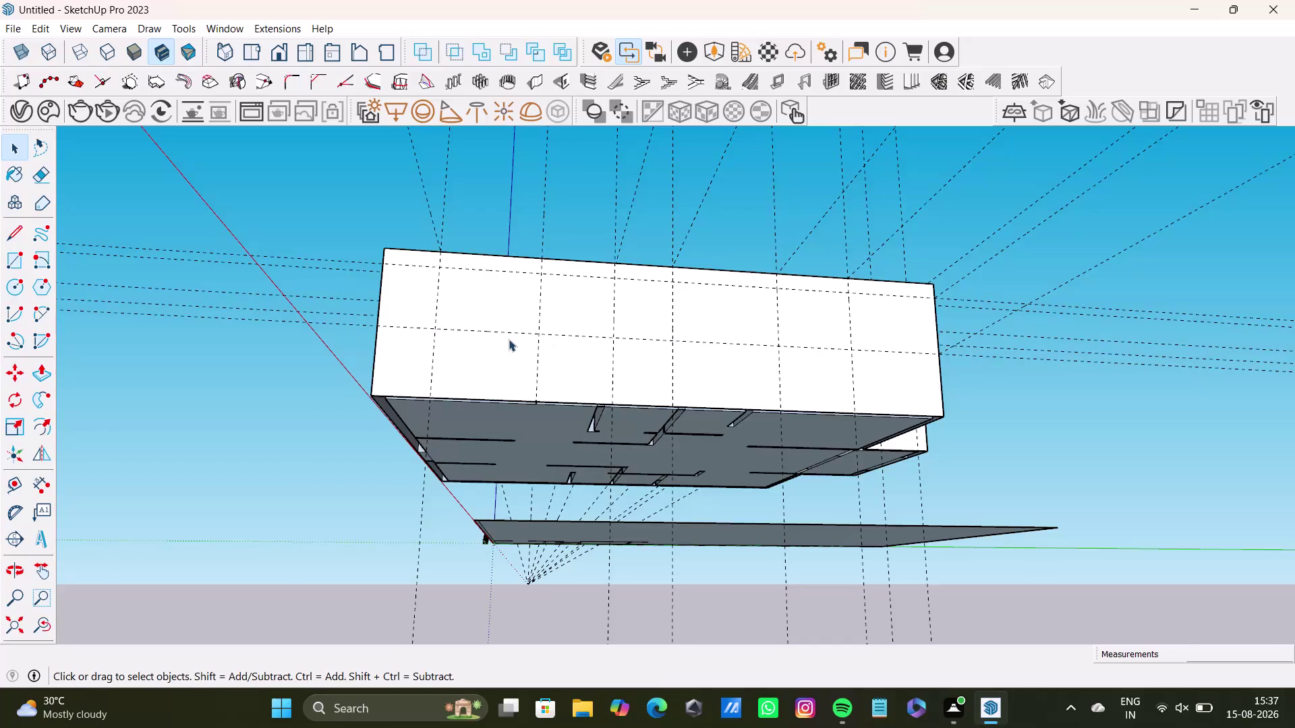
Draw the first window rectangle near the left end of the long exterior wall.
scroll(up, 3)
middle_drag(552, 341, 546, 340)
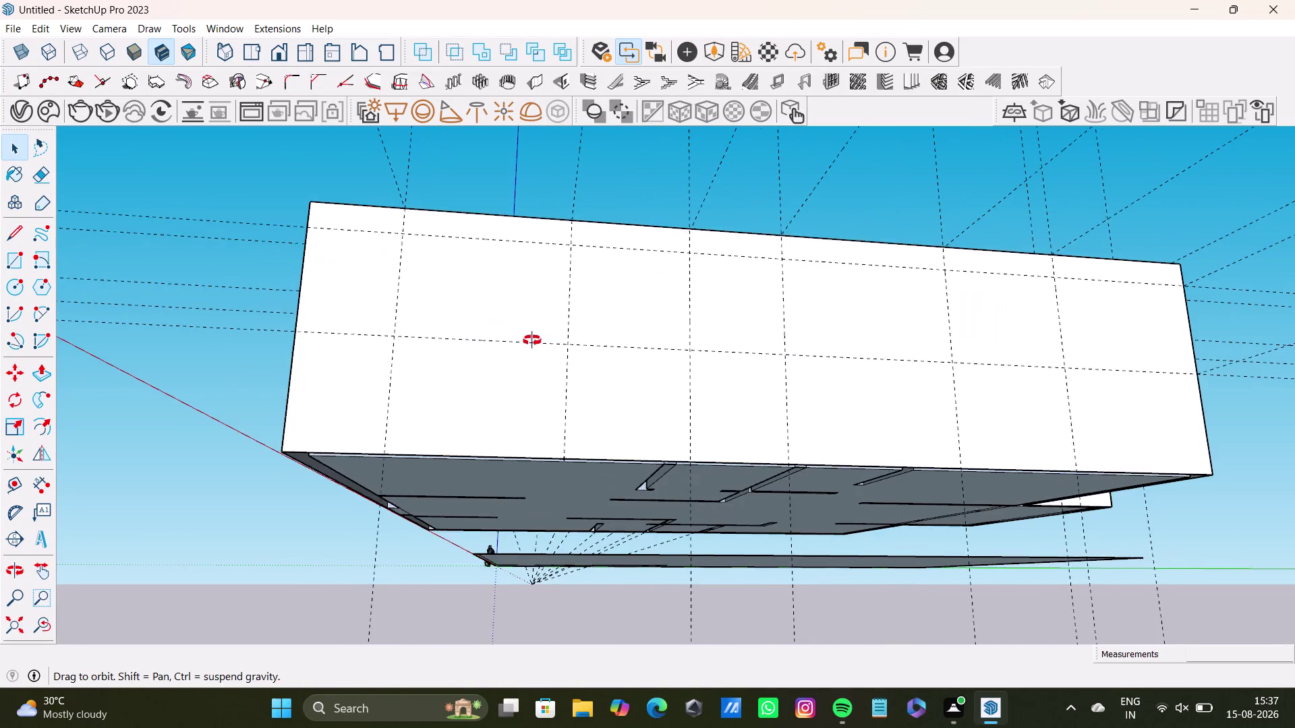
middle_drag(547, 340, 533, 424)
middle_drag(568, 423, 683, 445)
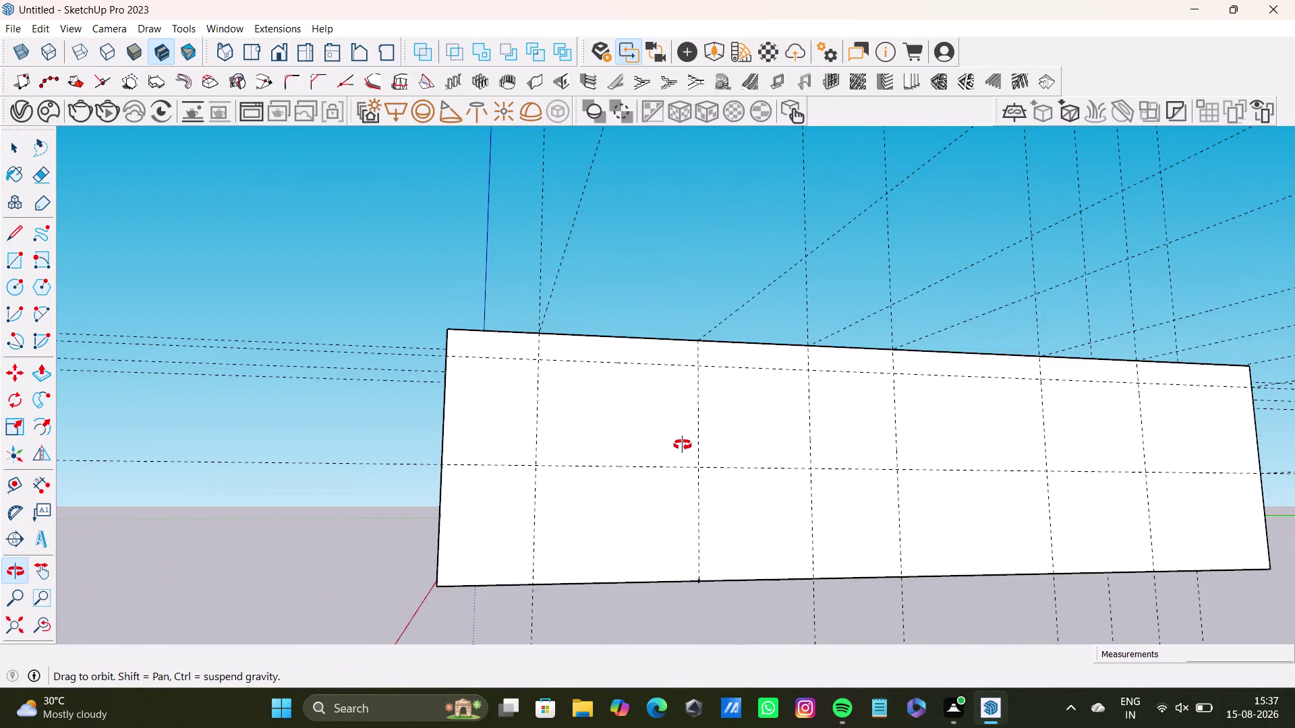
middle_drag(682, 445, 601, 400)
middle_drag(651, 412, 577, 392)
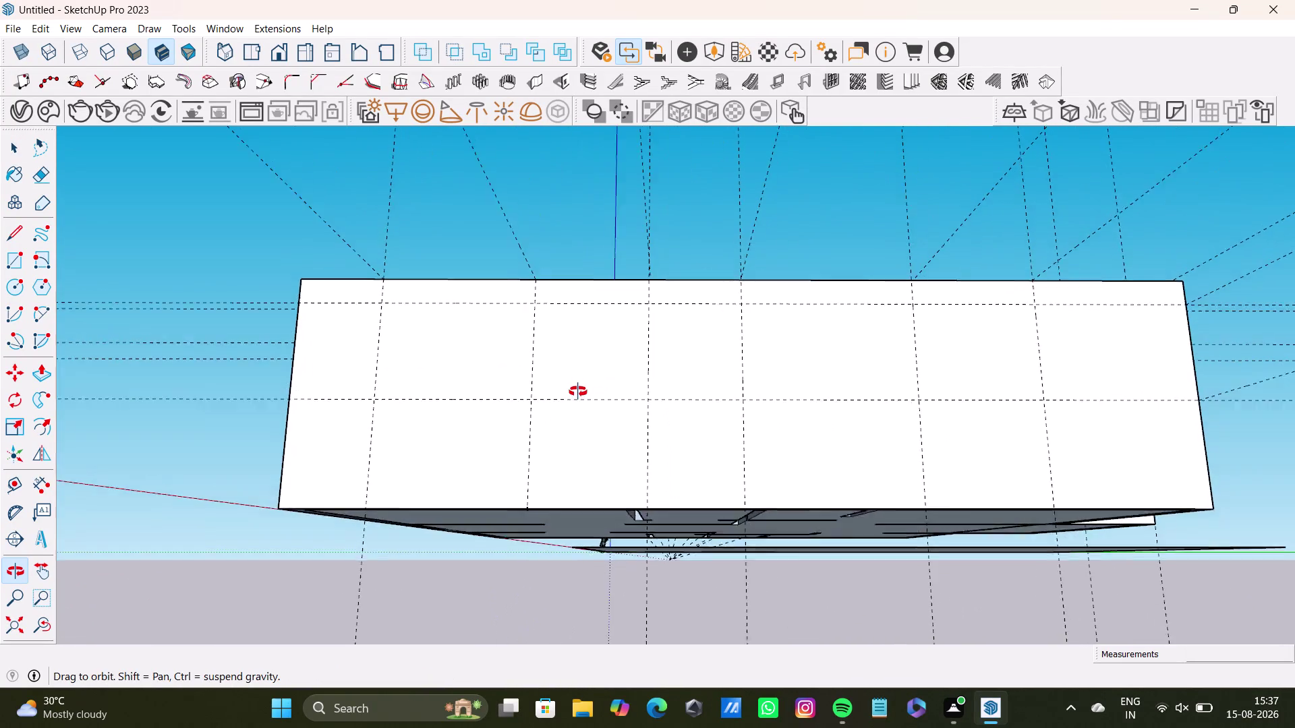
middle_drag(578, 392, 577, 402)
click(16, 259)
scroll(up, 3)
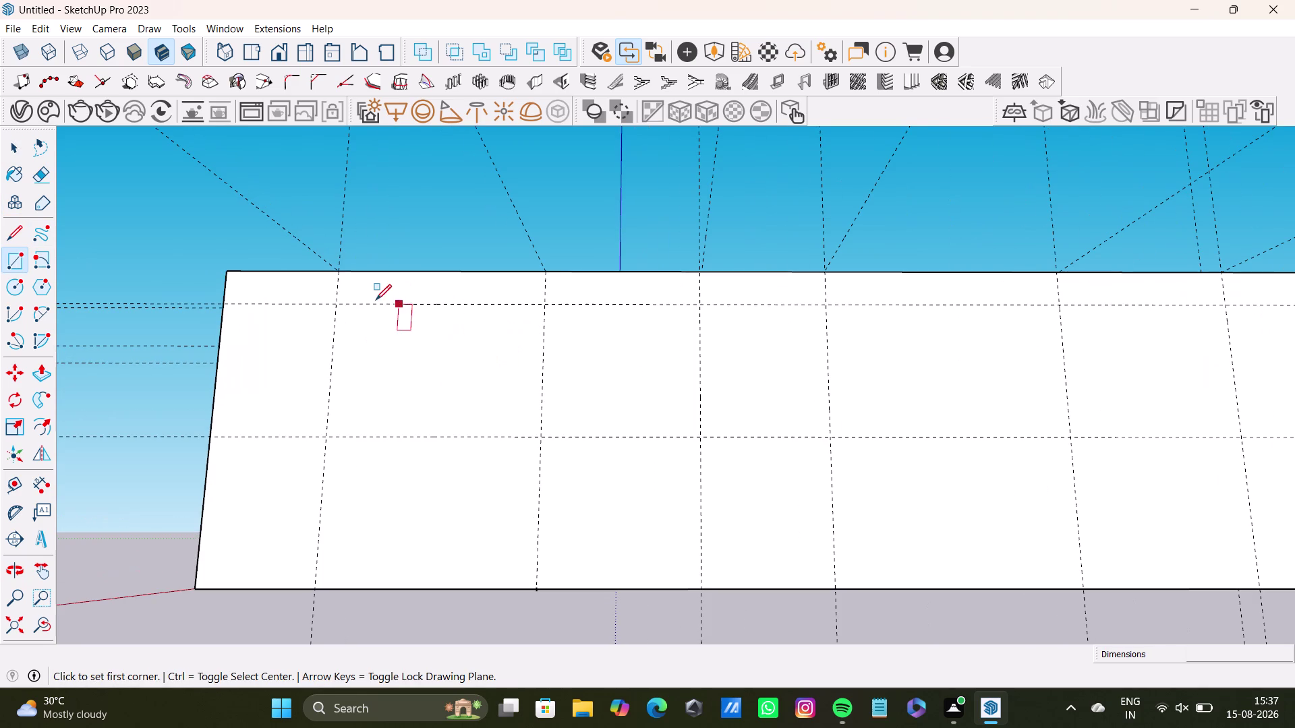
drag(356, 315, 363, 318)
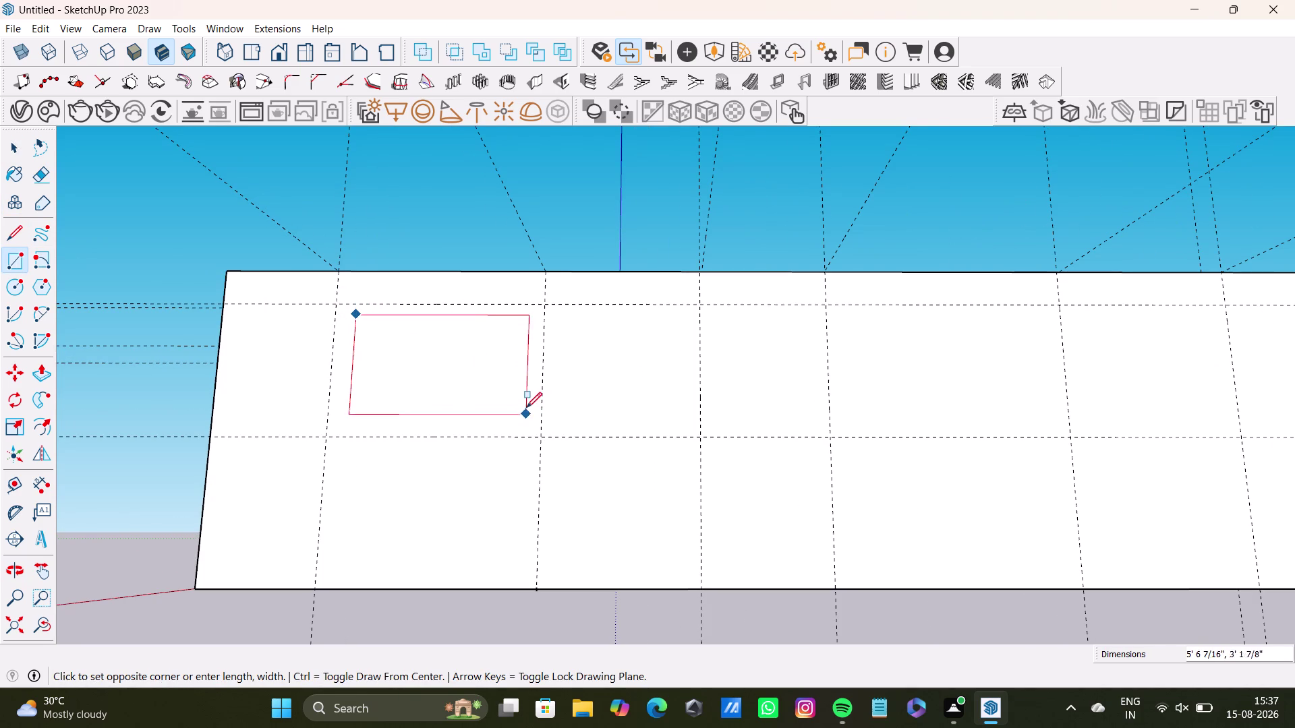
key(Right)
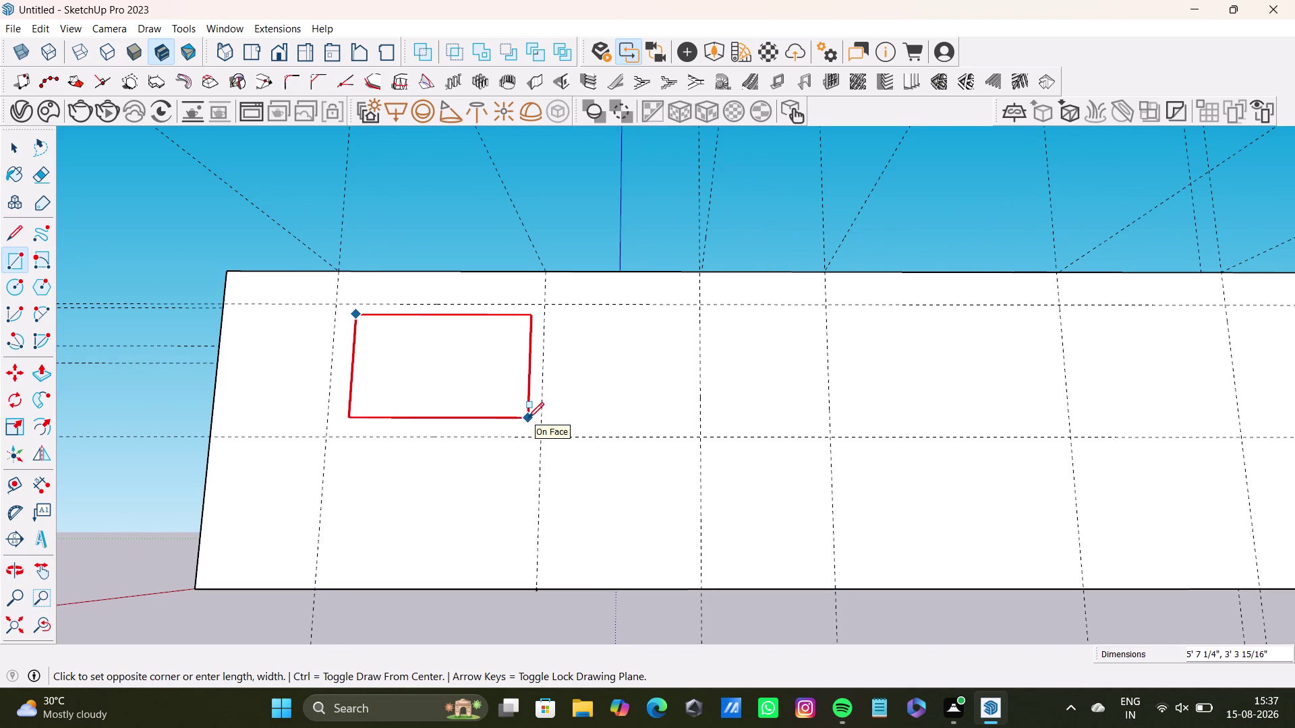
click(528, 418)
key(space)
Draw a second, square window outline on the same wall face.
middle_drag(524, 385, 512, 551)
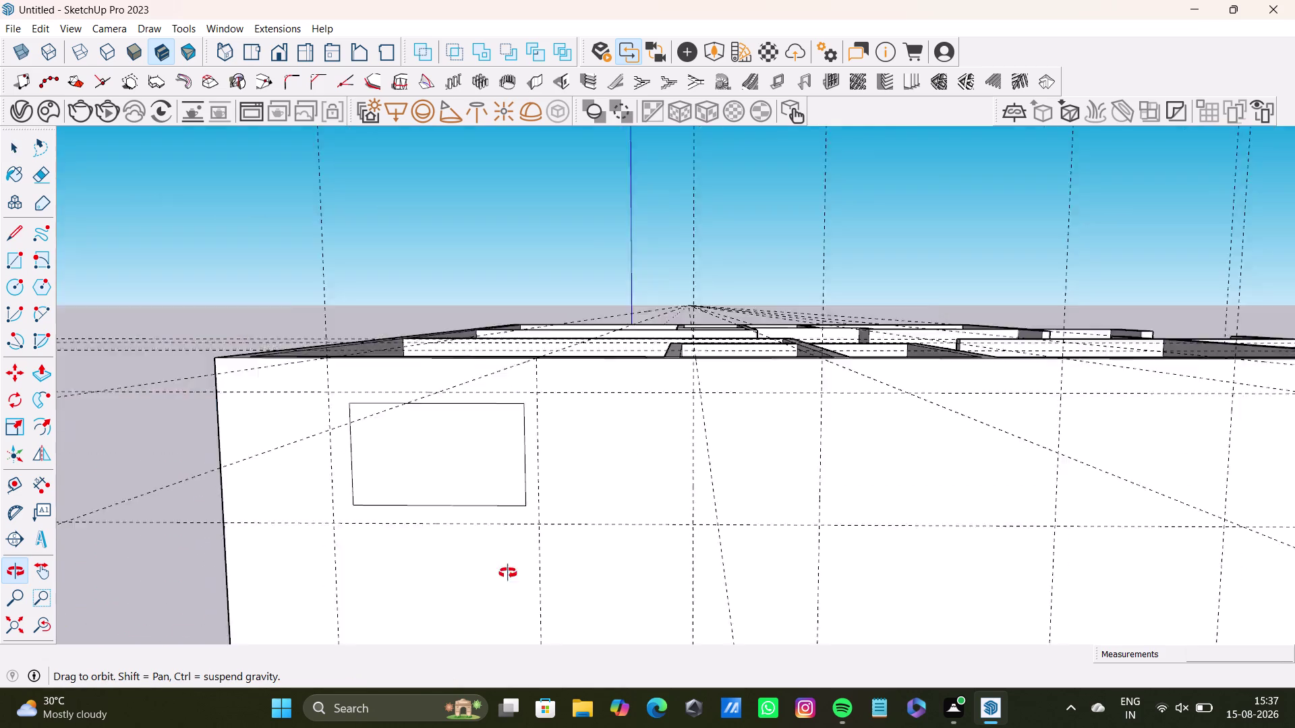
middle_drag(512, 551, 491, 399)
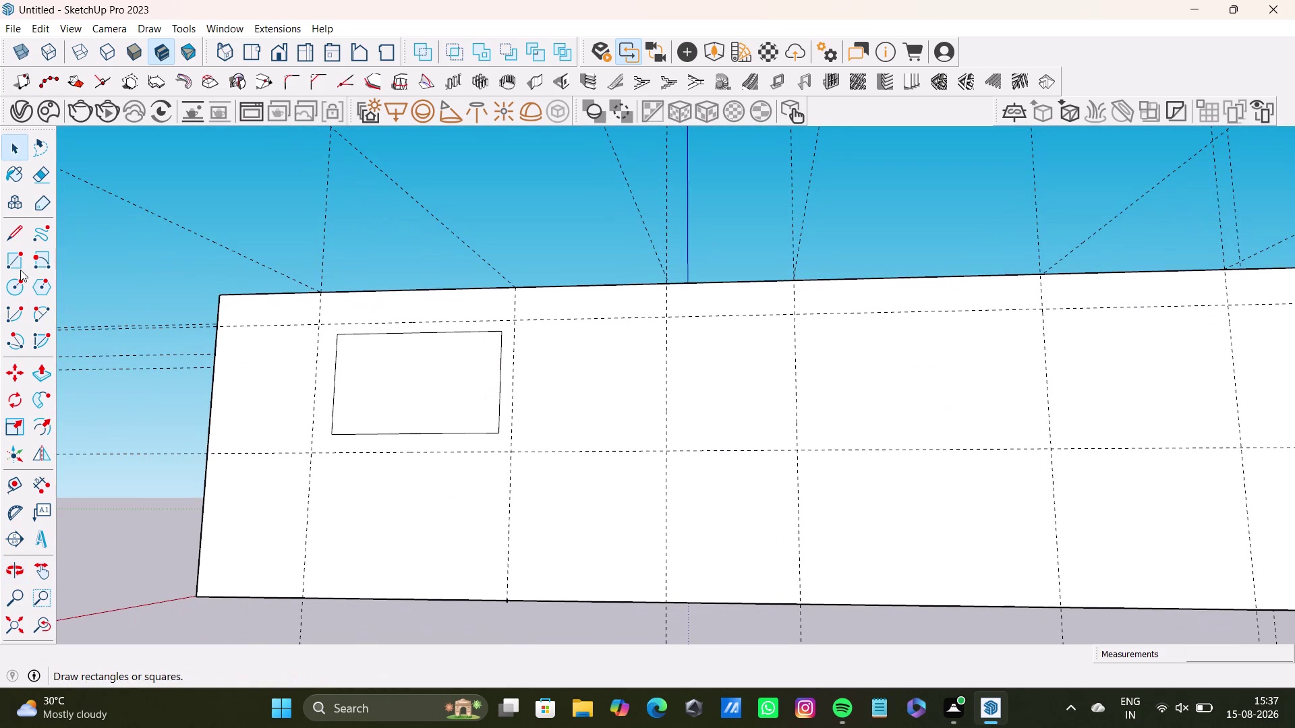
click(7, 267)
scroll(up, 3)
click(708, 308)
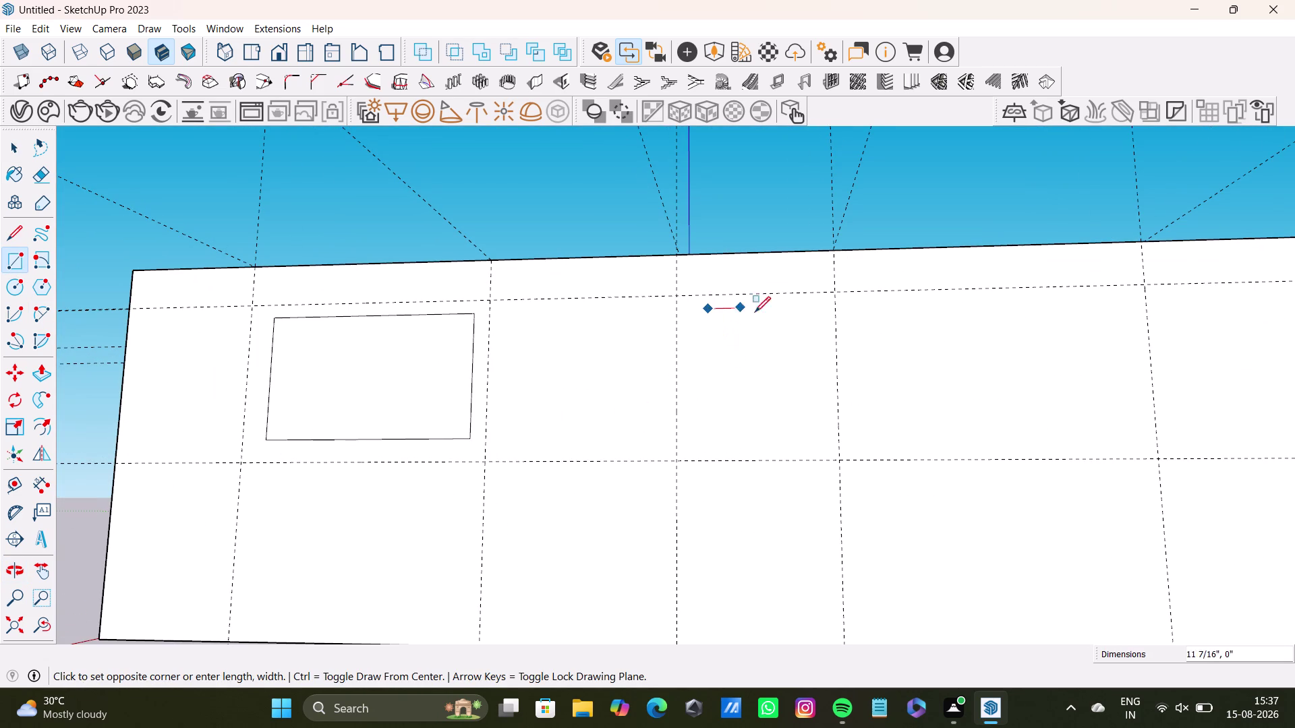
click(813, 423)
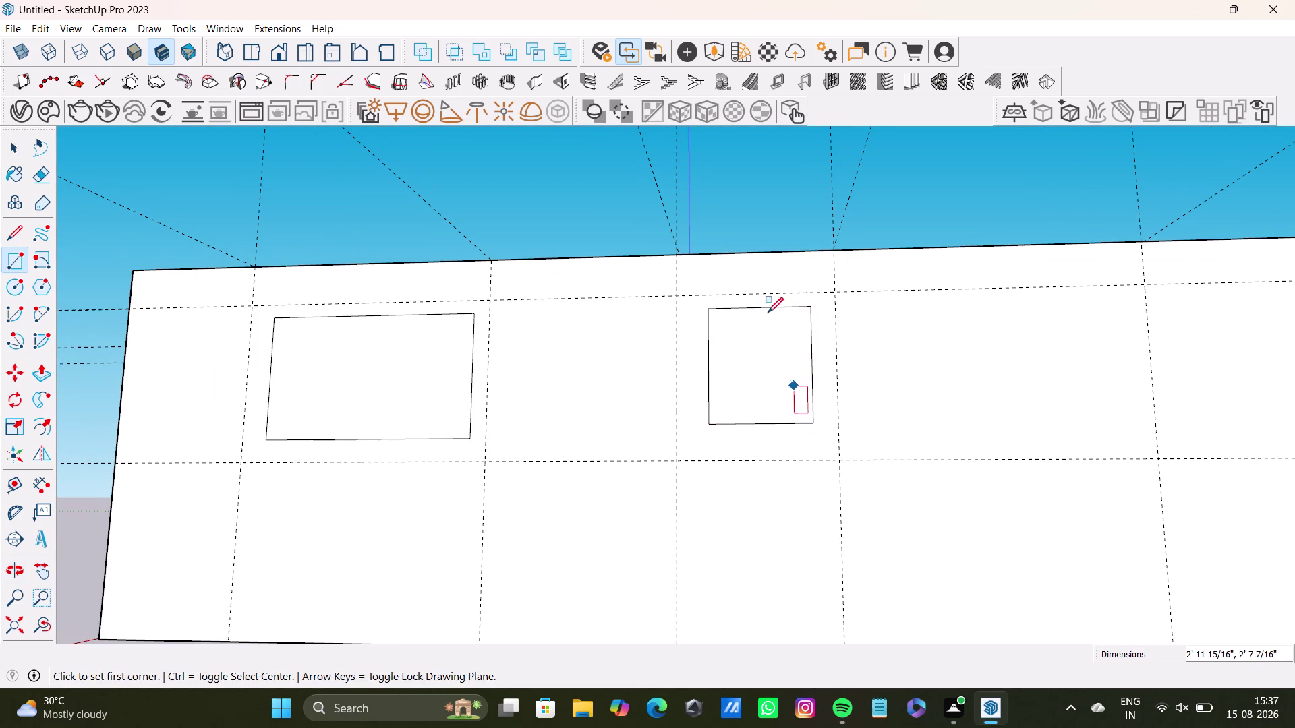
Draw a larger window rectangle on the right part of another exterior wall.
middle_drag(764, 303, 652, 439)
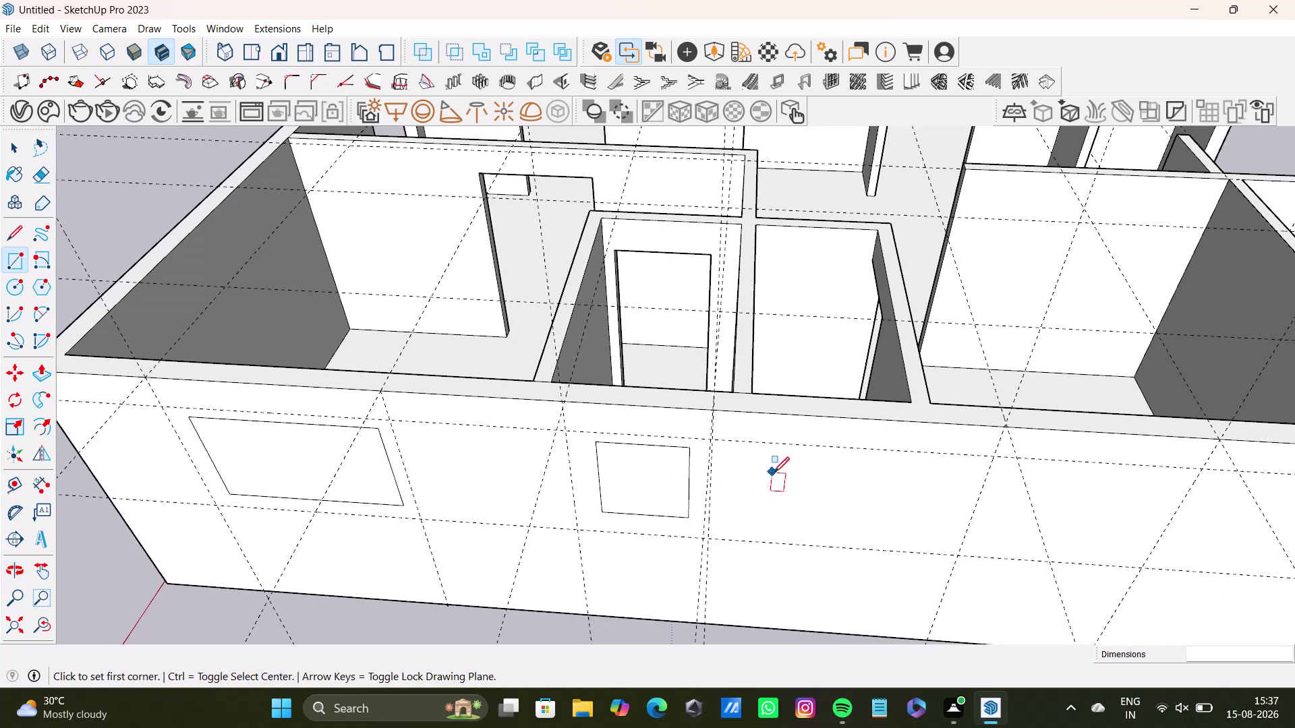
middle_drag(774, 472, 414, 439)
middle_drag(752, 493, 775, 426)
middle_drag(810, 435, 846, 419)
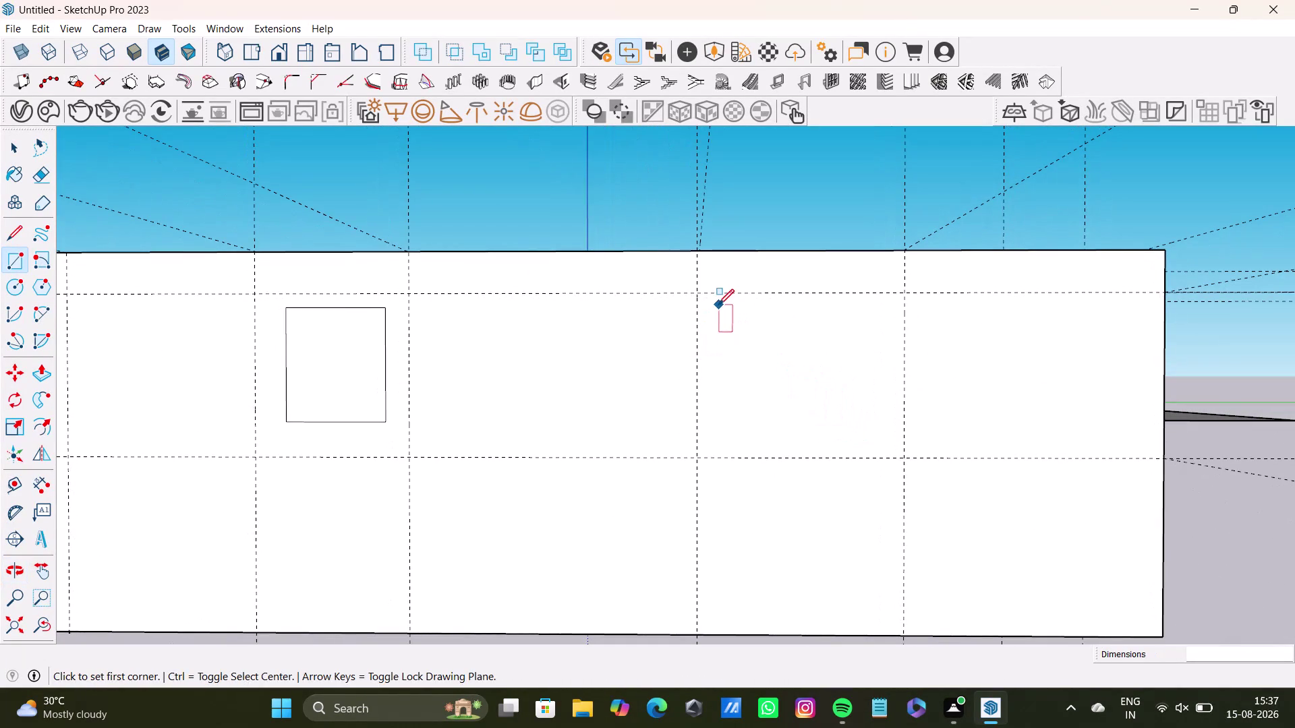
click(714, 305)
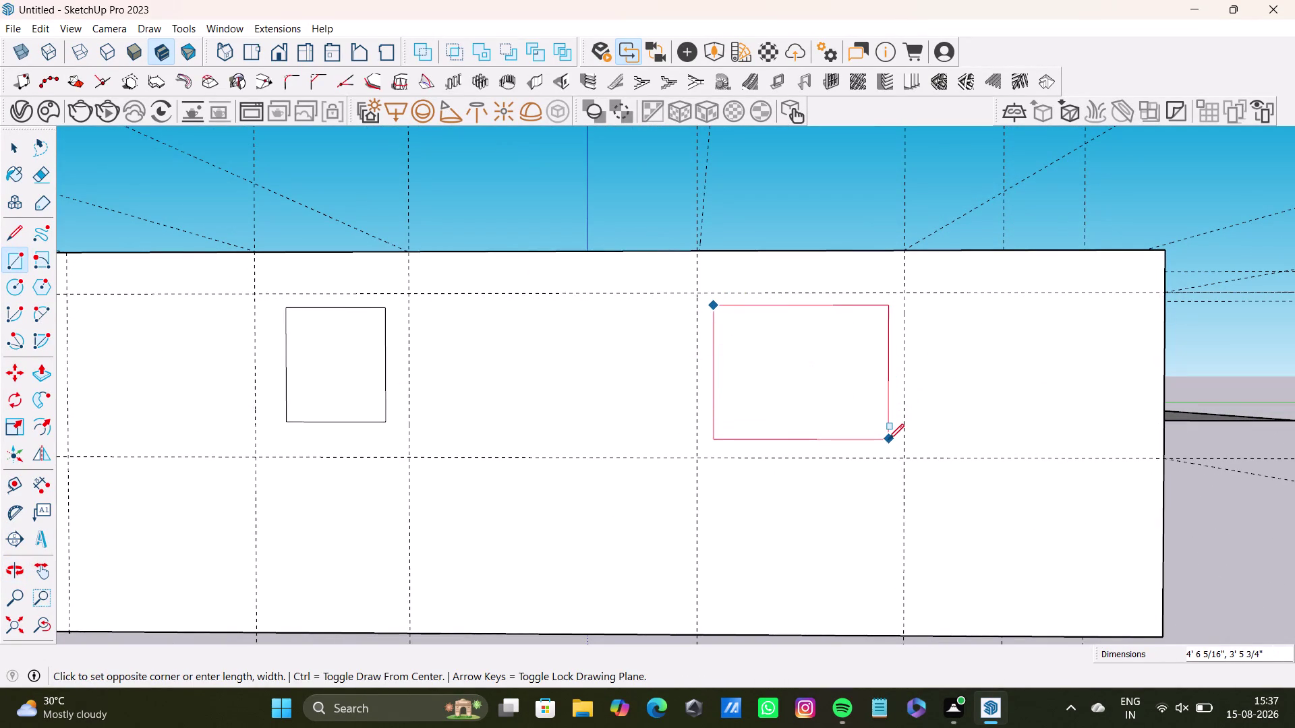
key(Right)
click(894, 442)
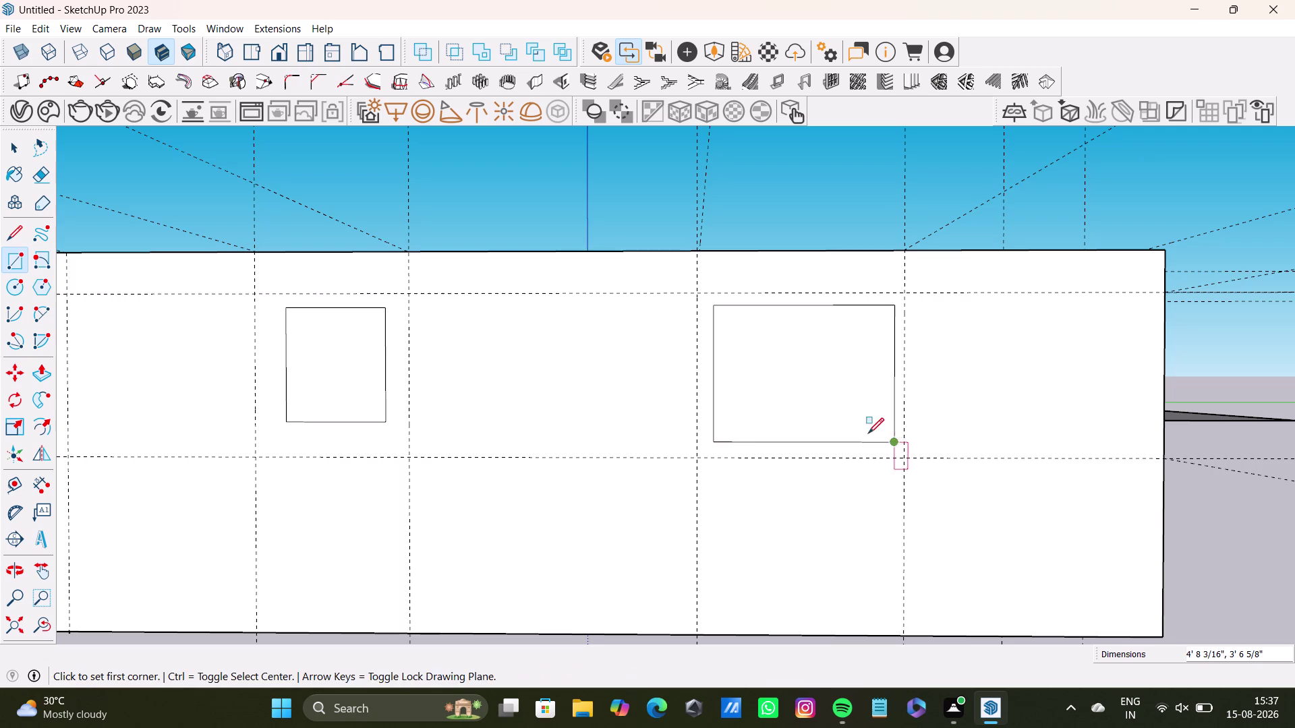
Draw a window rectangle on a further exterior wall, then view the walls from above.
scroll(down, 3)
middle_drag(753, 412, 251, 403)
middle_click(555, 414)
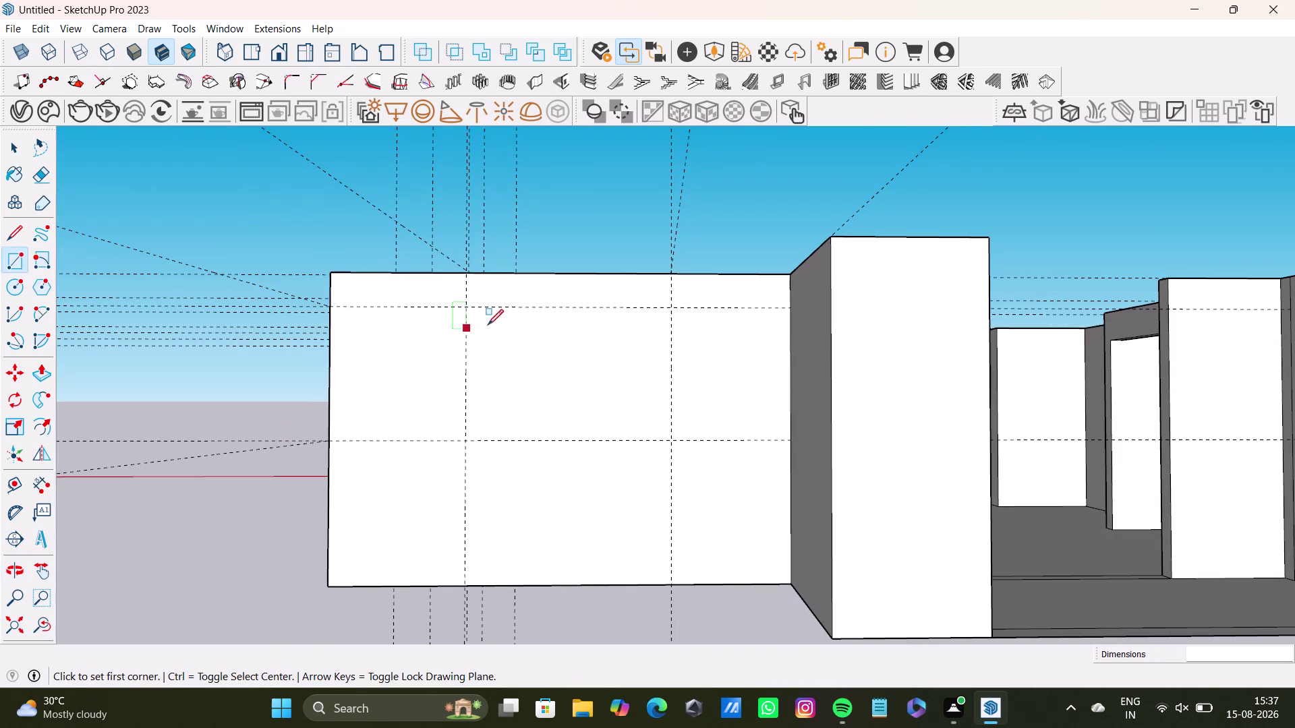
click(486, 323)
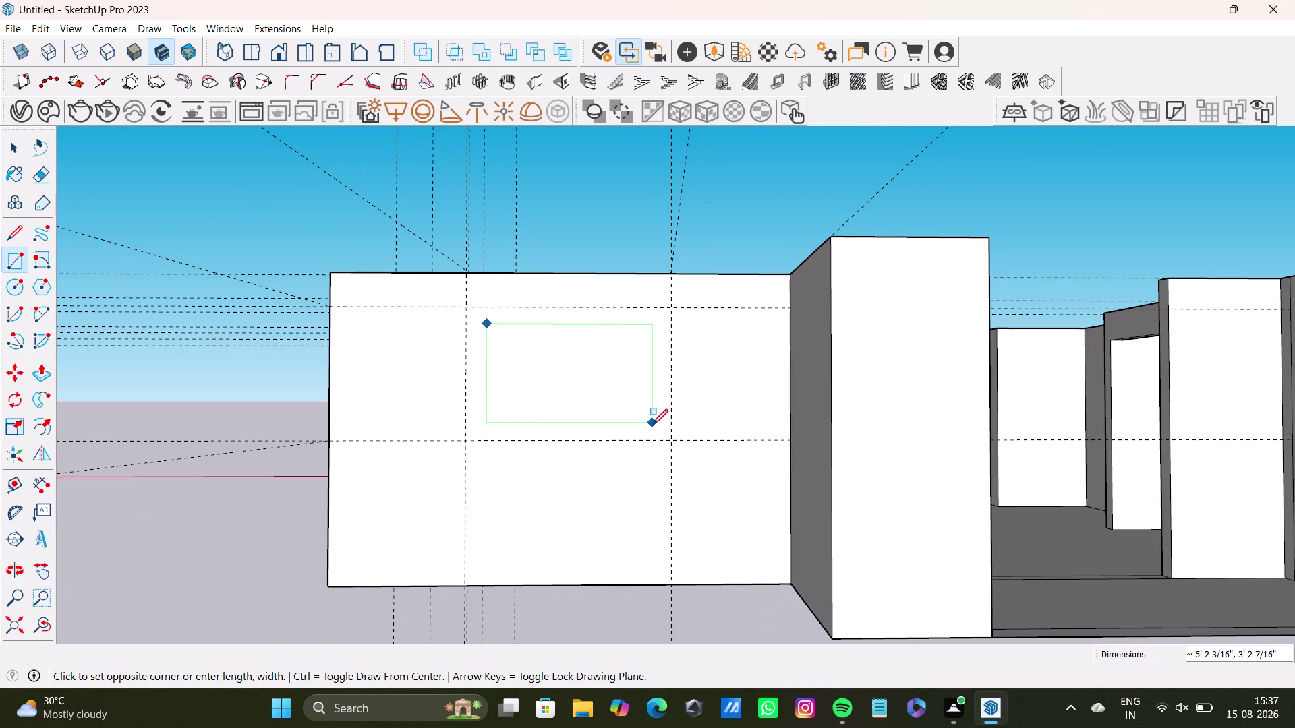
click(653, 427)
key(space)
middle_drag(609, 390, 601, 440)
key(space)
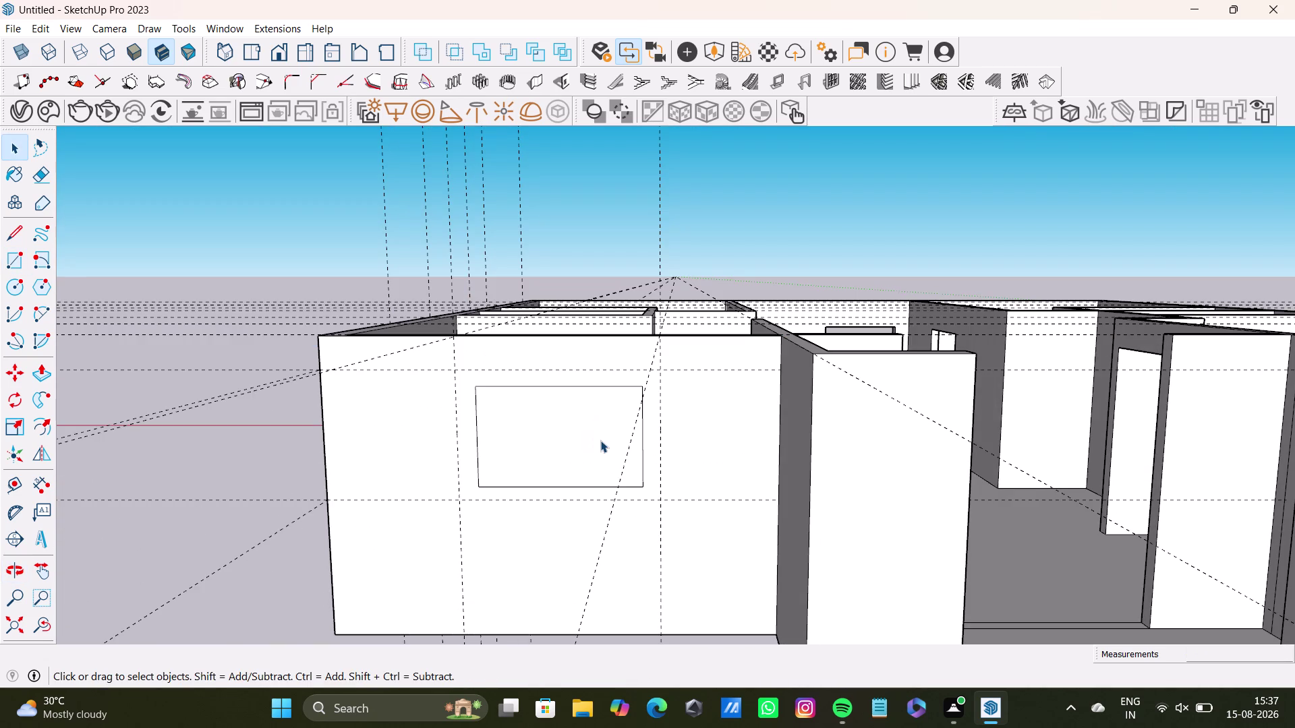
click(600, 440)
middle_drag(605, 432, 578, 501)
Push the first window face through the wall with Push/Pull, redoing it after an undo.
key(p)
drag(553, 504, 579, 446)
middle_drag(617, 487, 522, 548)
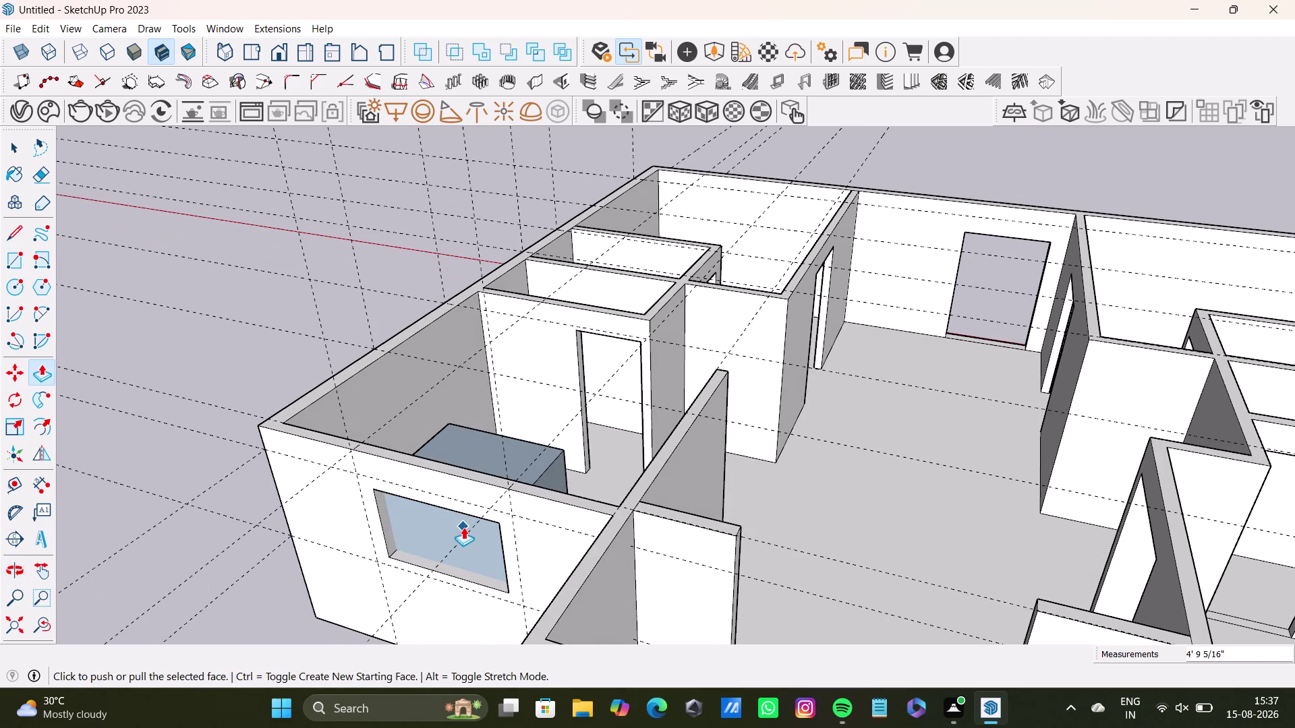
key(ctrl+z)
drag(455, 529, 496, 478)
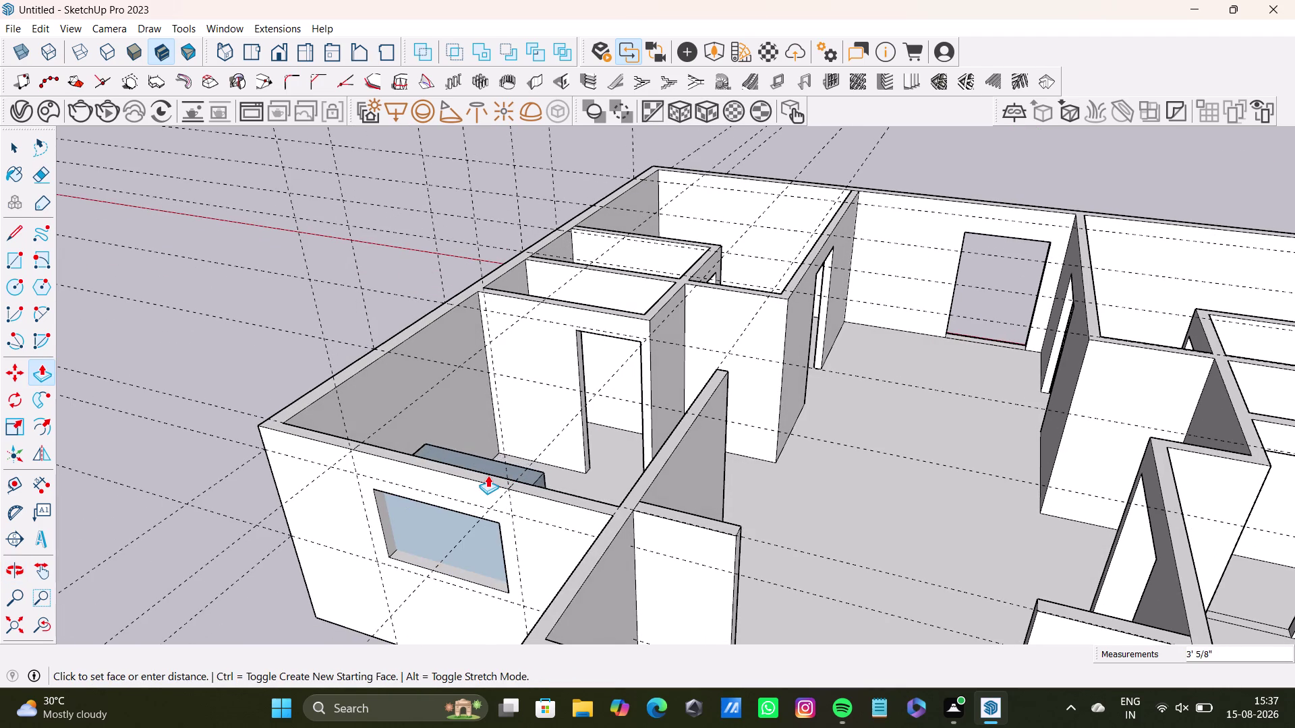
drag(495, 478, 480, 473)
Cut the right window opening through the long exterior wall.
middle_drag(412, 526, 839, 539)
middle_drag(771, 522, 635, 431)
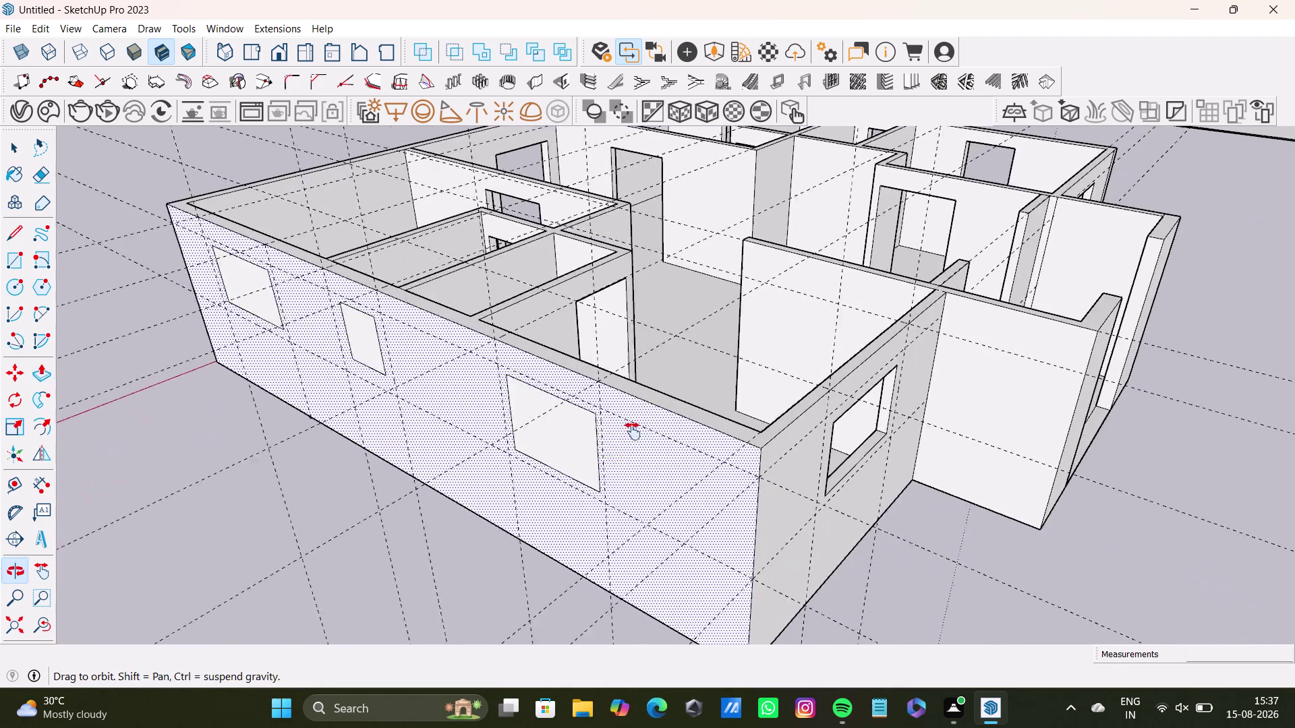
middle_drag(635, 431, 625, 438)
middle_drag(600, 467, 791, 473)
middle_drag(784, 450, 770, 496)
click(732, 514)
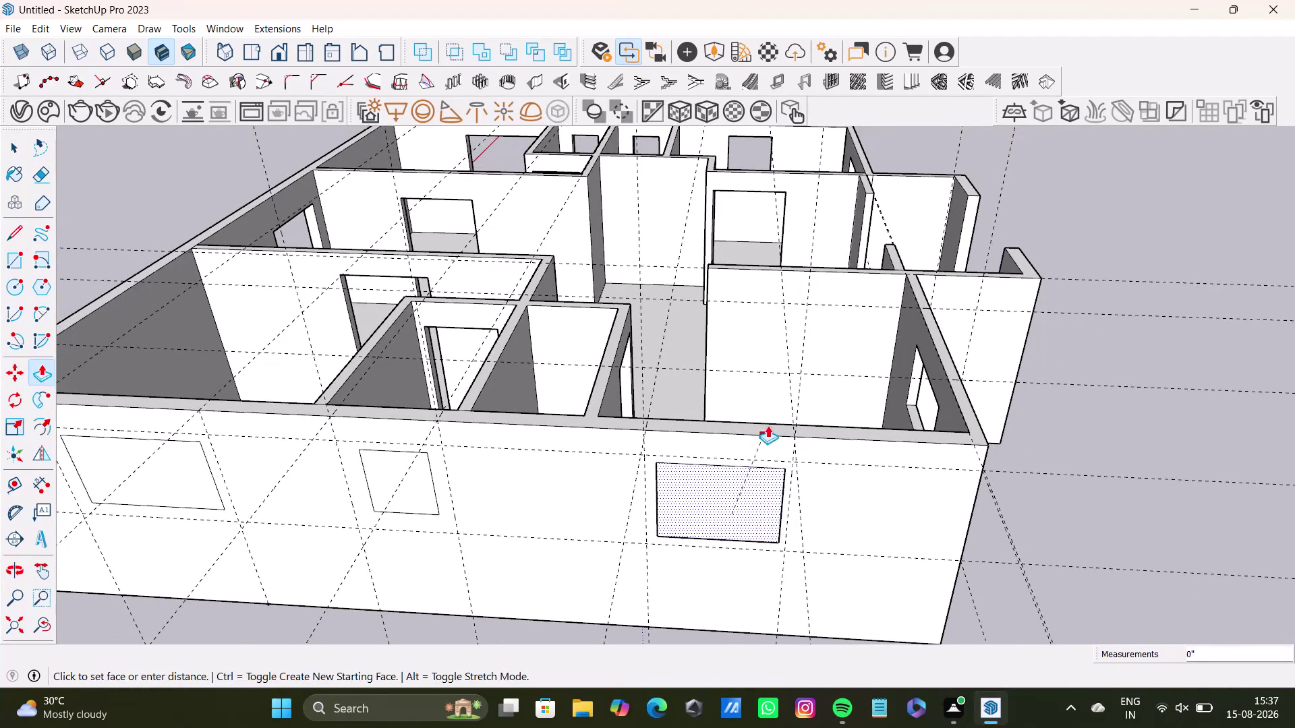
middle_drag(769, 426, 702, 501)
click(690, 516)
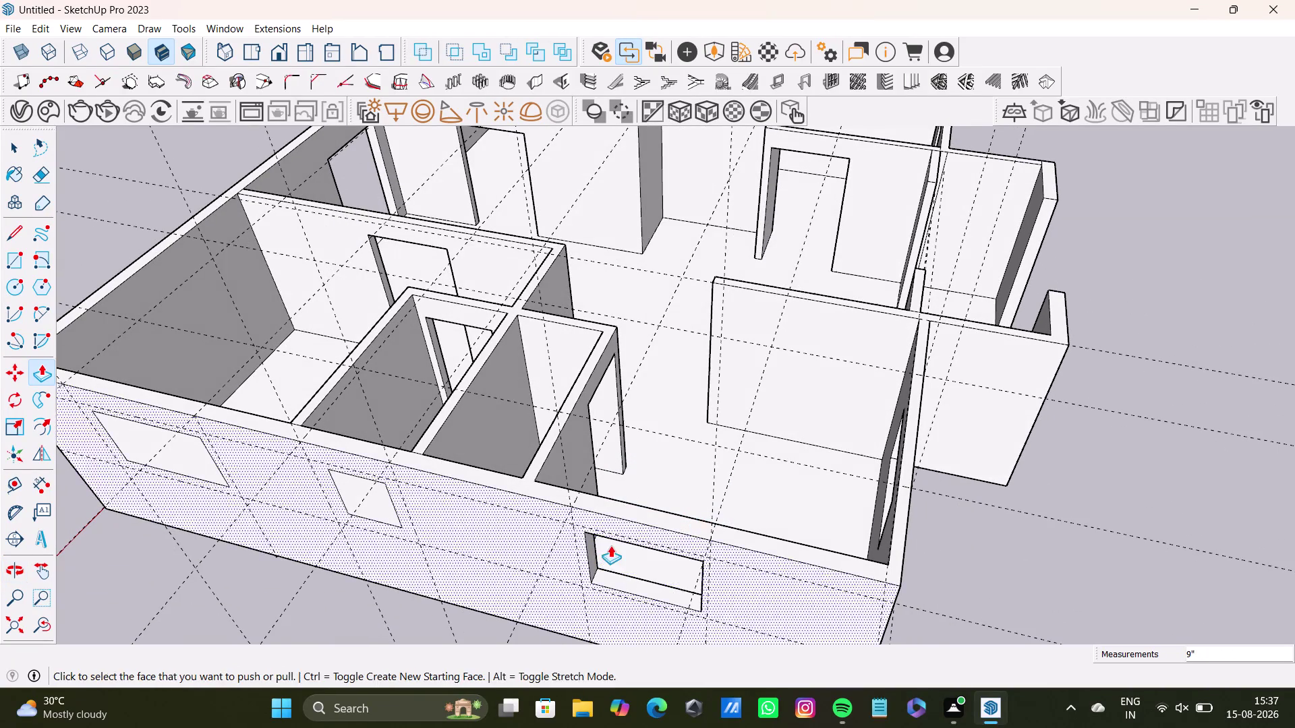
Cut the small square window opening through the wall.
middle_drag(608, 545, 806, 420)
middle_drag(567, 431, 532, 502)
click(533, 494)
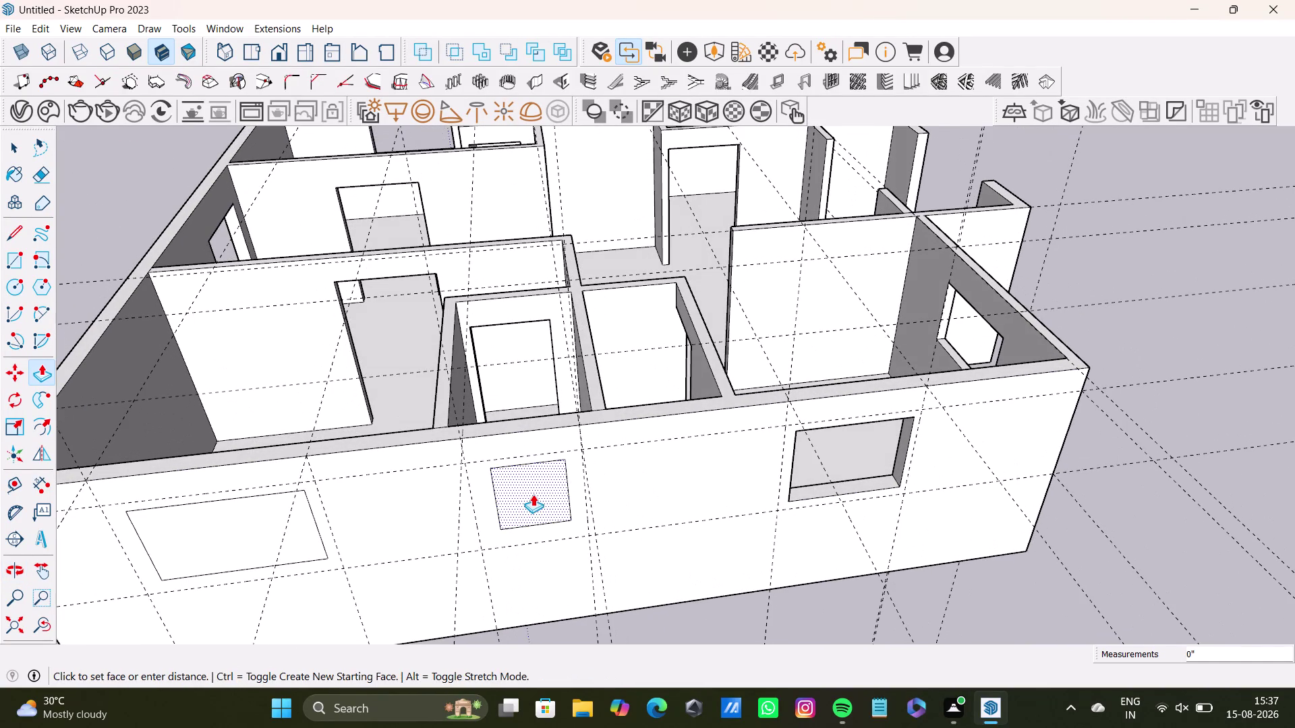
middle_drag(554, 434, 440, 505)
click(459, 442)
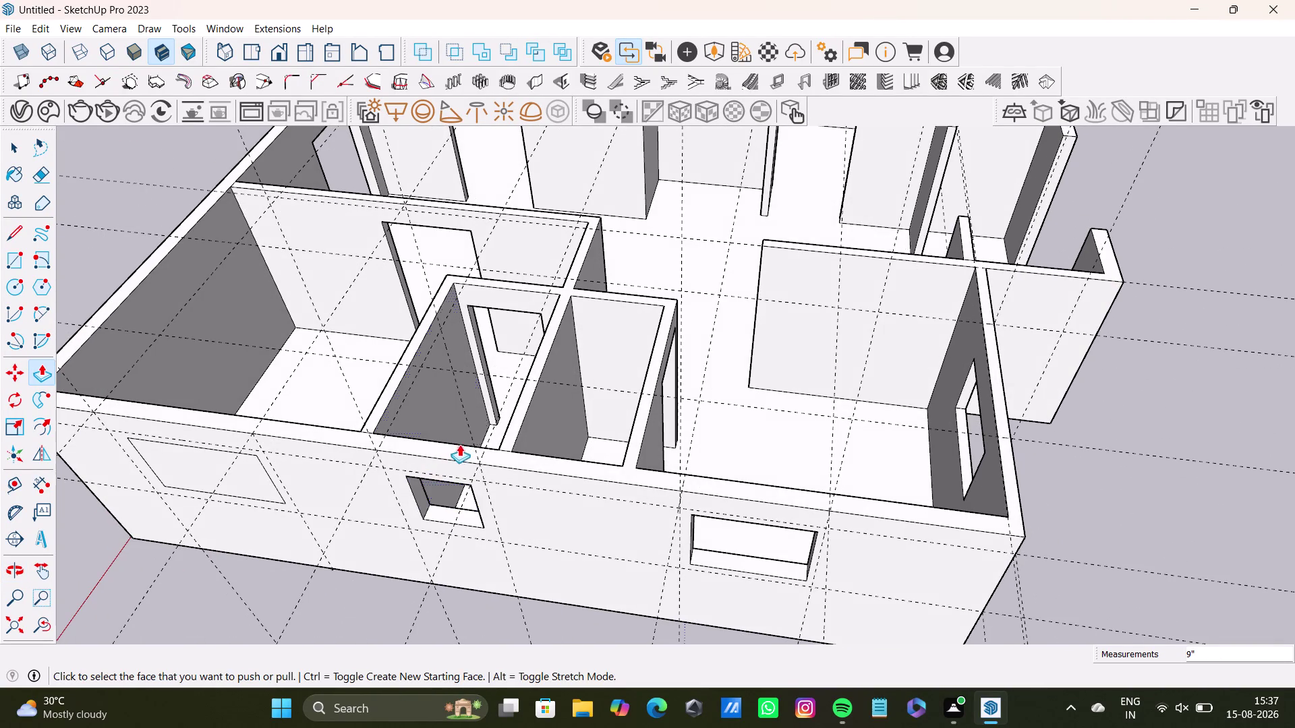
scroll(down, 3)
Cut the left window opening through the wall, retrying after an undo.
middle_drag(430, 464, 667, 459)
drag(489, 453, 505, 411)
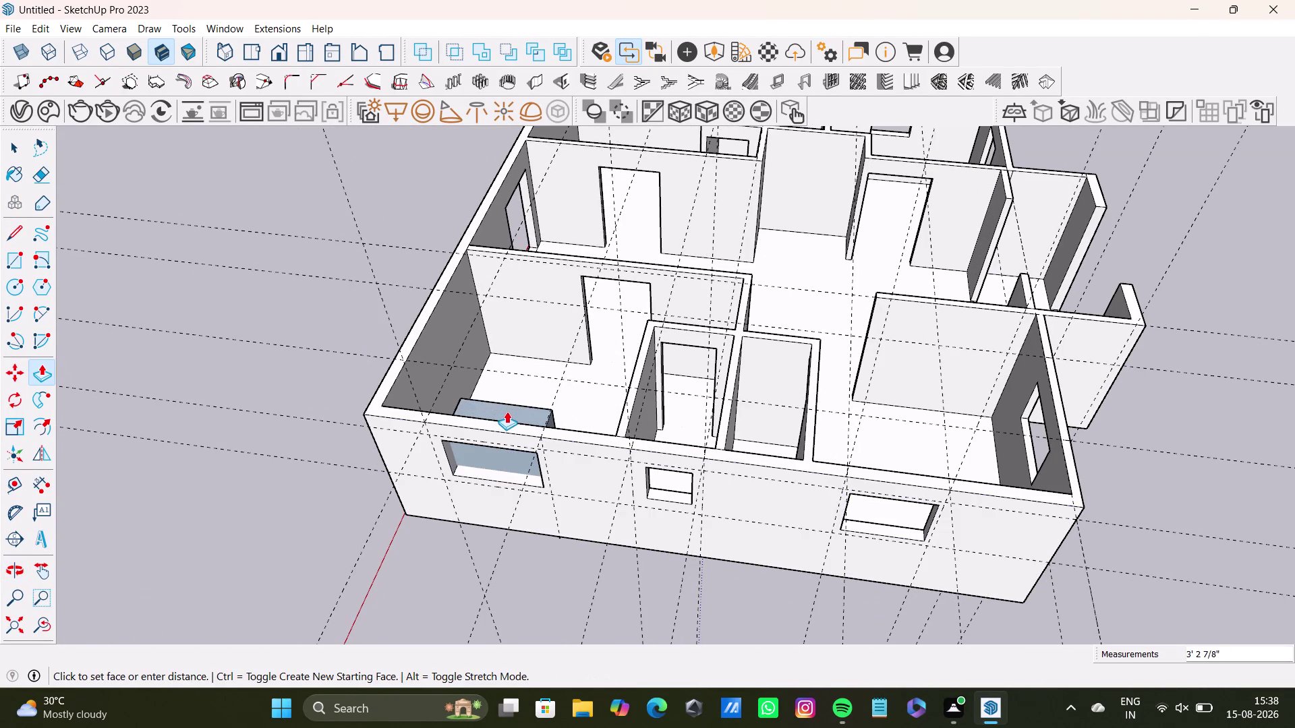
drag(505, 411, 506, 419)
key(ctrl+z)
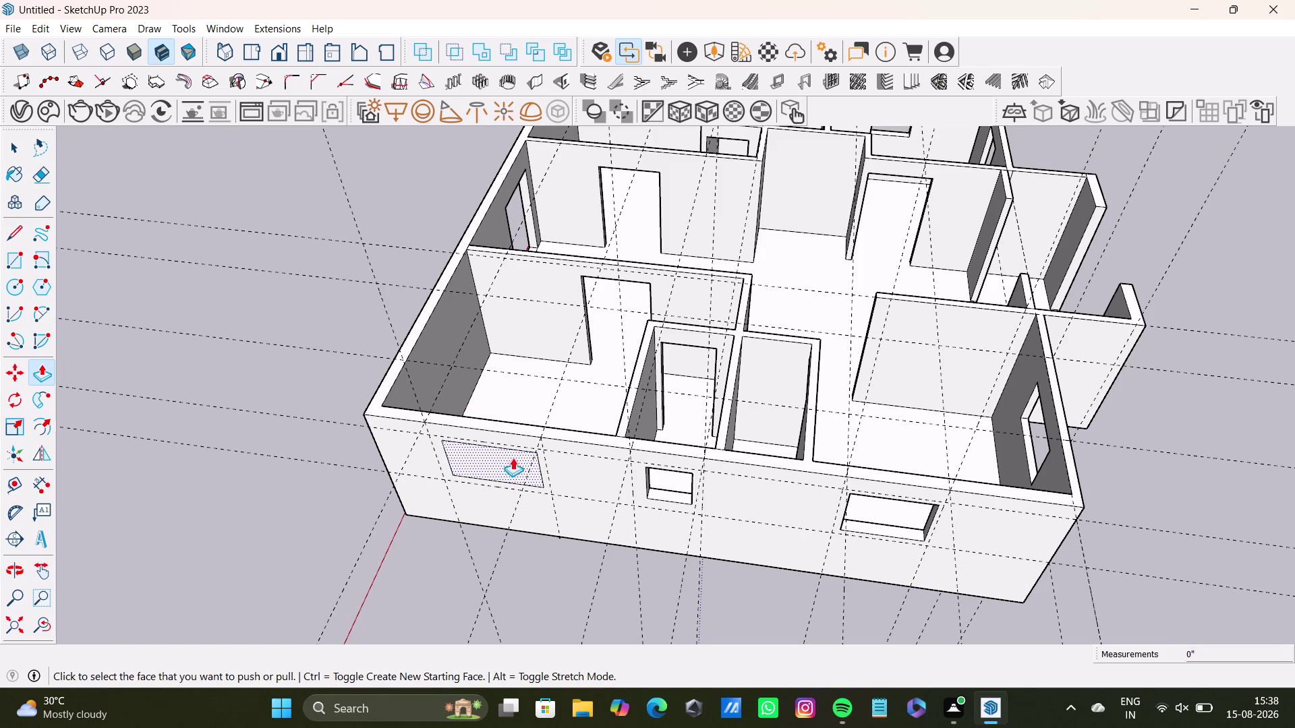
click(512, 458)
click(557, 428)
Orbit around the house to inspect the finished window openings.
middle_drag(491, 469, 802, 475)
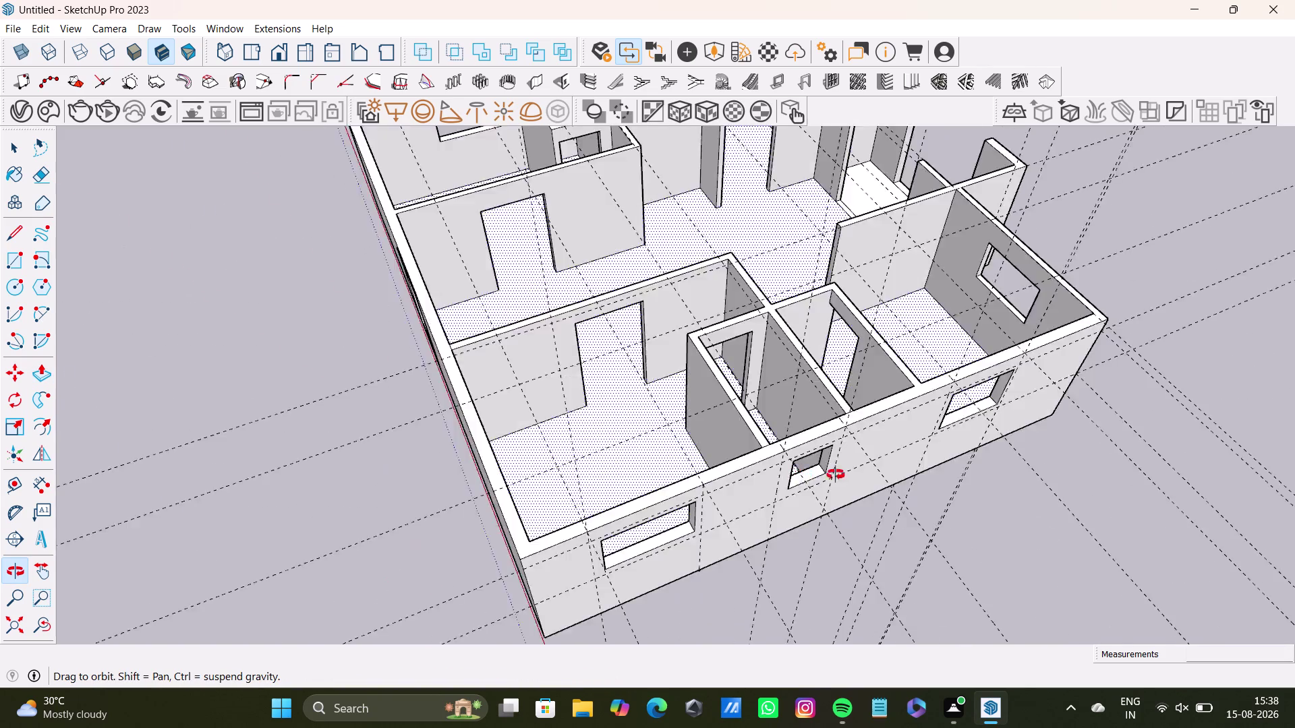
middle_drag(801, 475, 255, 382)
scroll(down, 3)
middle_drag(789, 454, 845, 520)
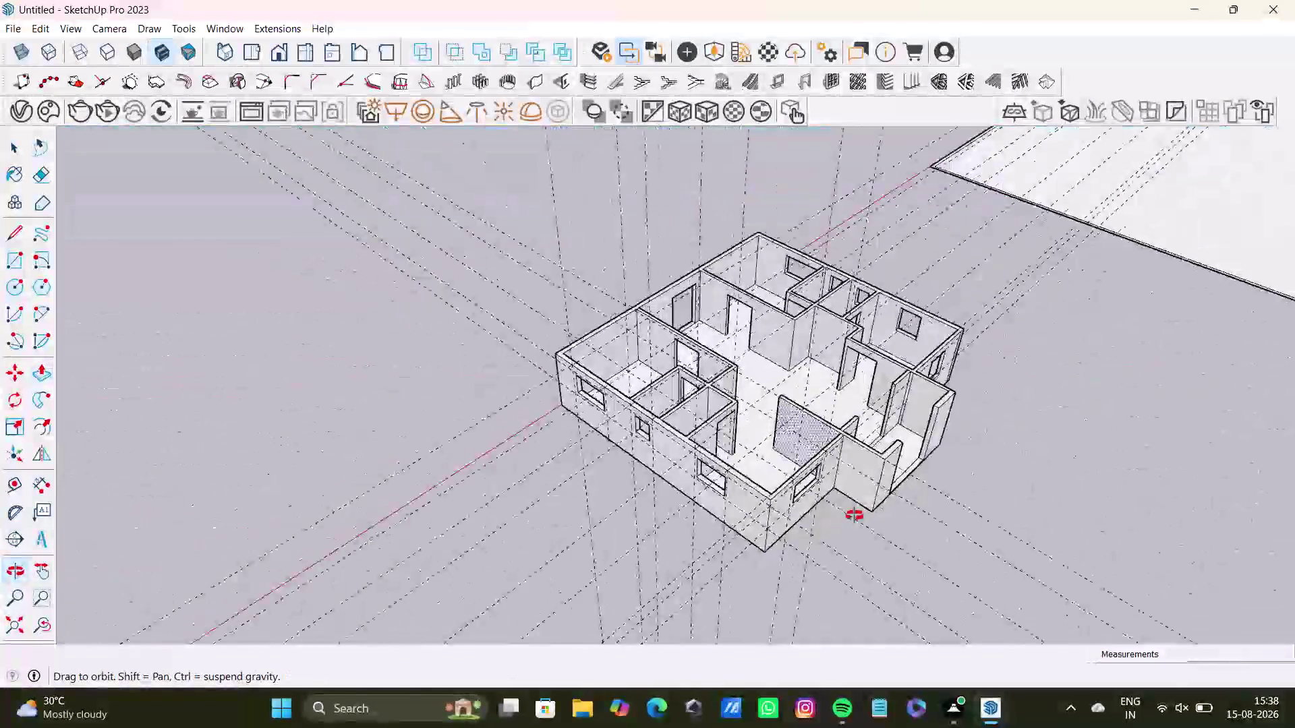
middle_drag(844, 520, 864, 508)
scroll(up, 3)
middle_drag(721, 396, 613, 395)
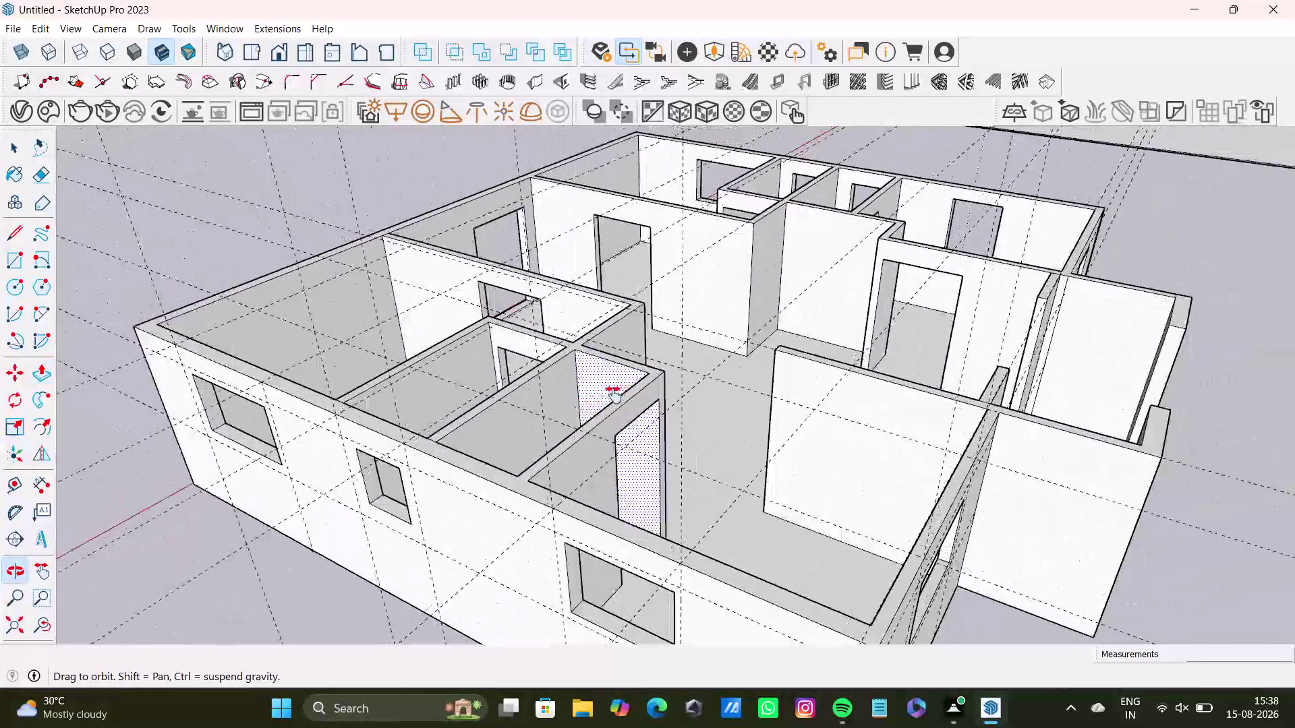
middle_drag(613, 396, 609, 336)
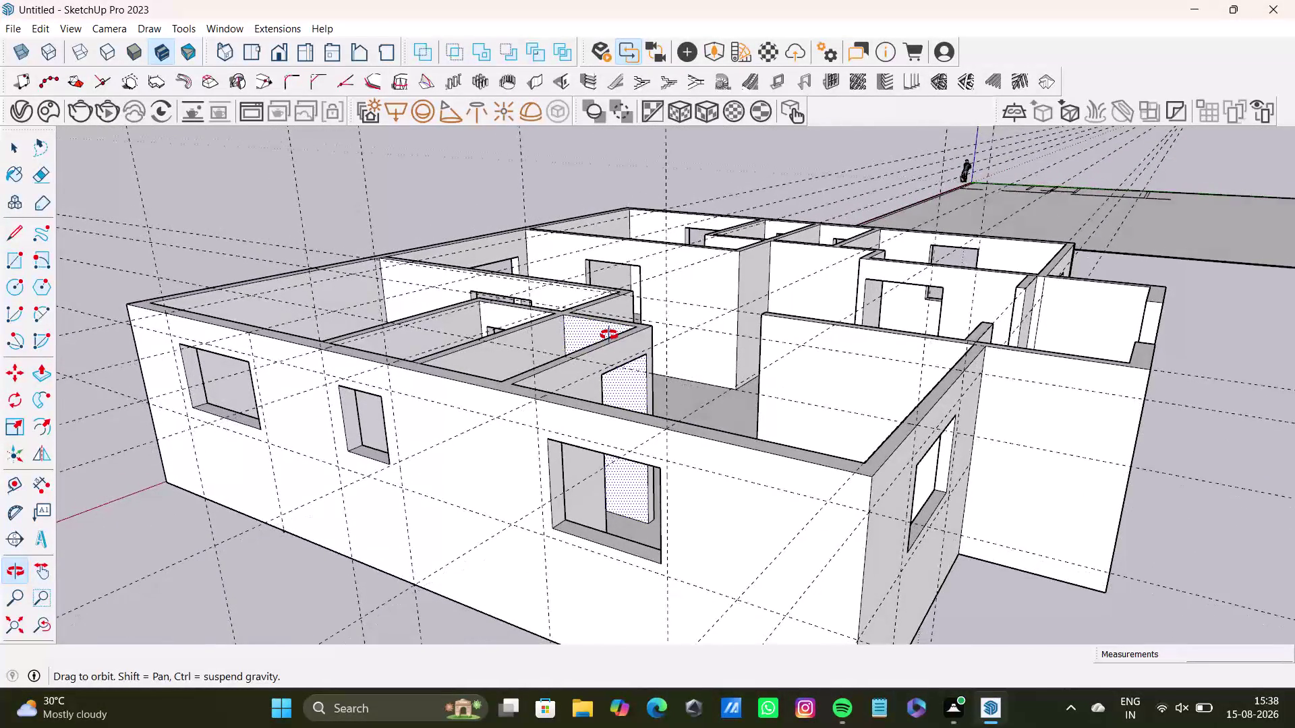
middle_drag(609, 336, 609, 335)
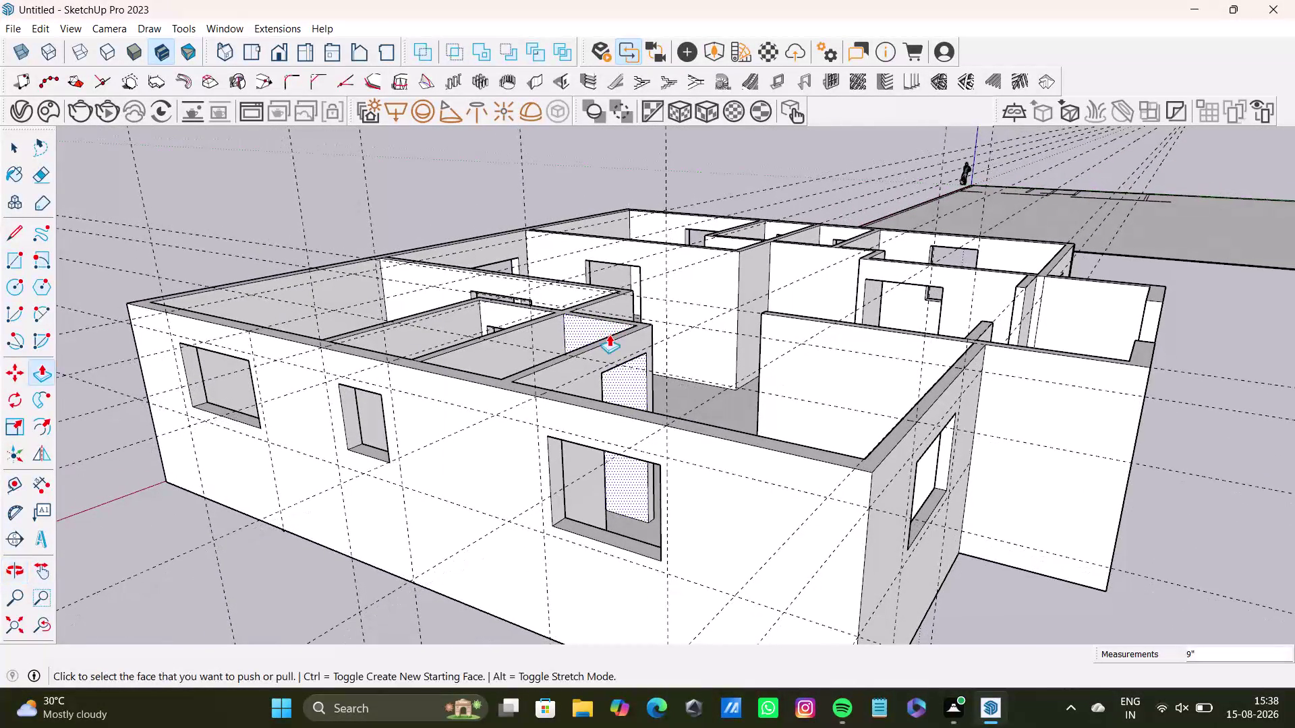